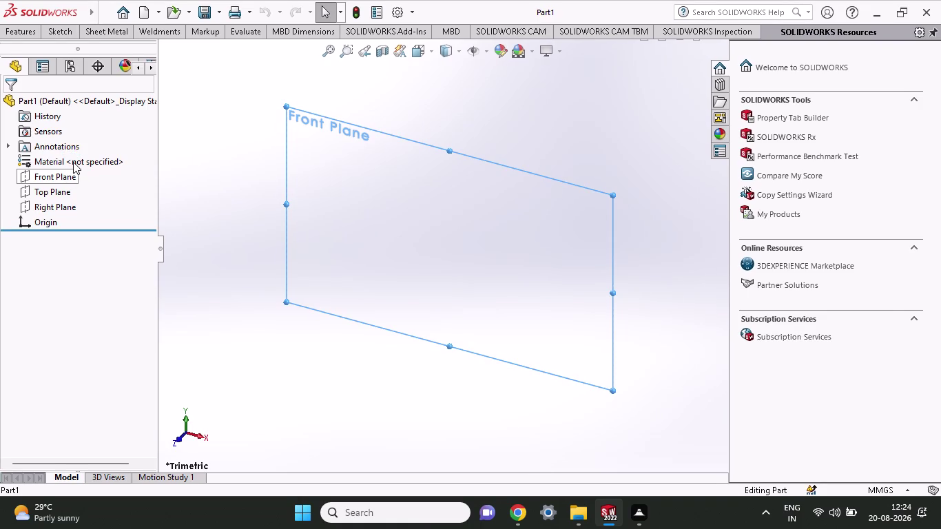
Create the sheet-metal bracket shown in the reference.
Open a new sketch on the Front Plane and show the Sketch tools.
right_click(67, 177)
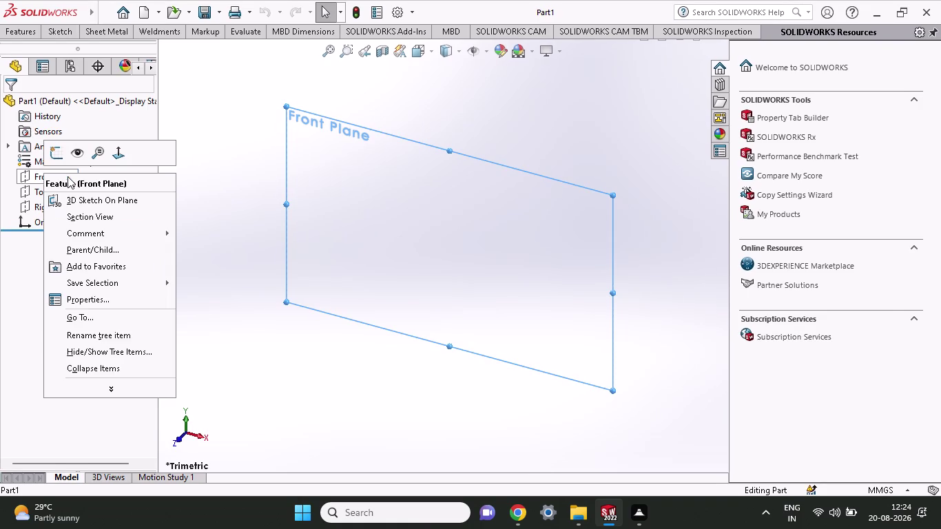
click(59, 155)
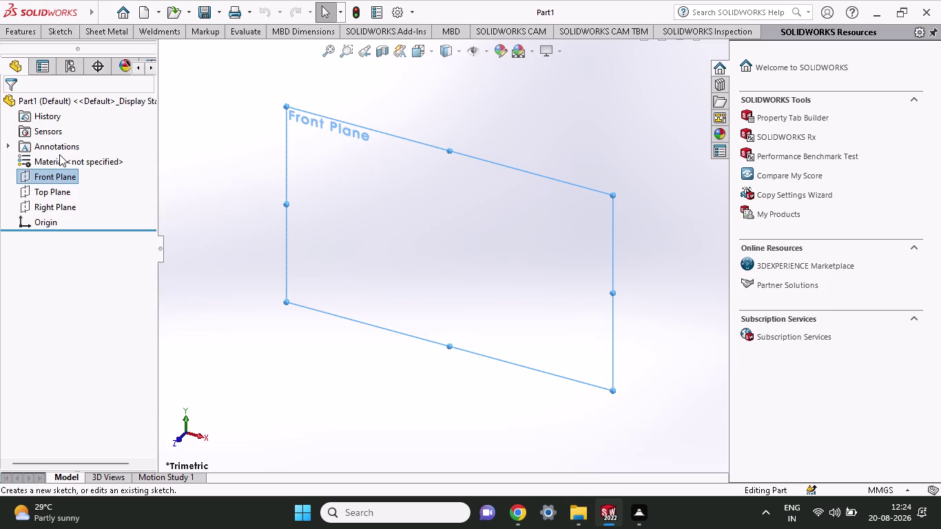
click(57, 176)
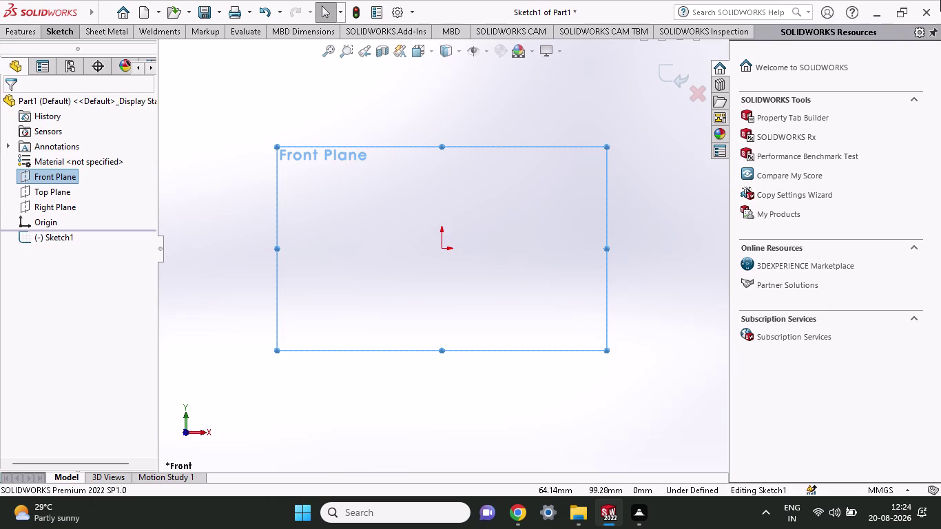
click(63, 35)
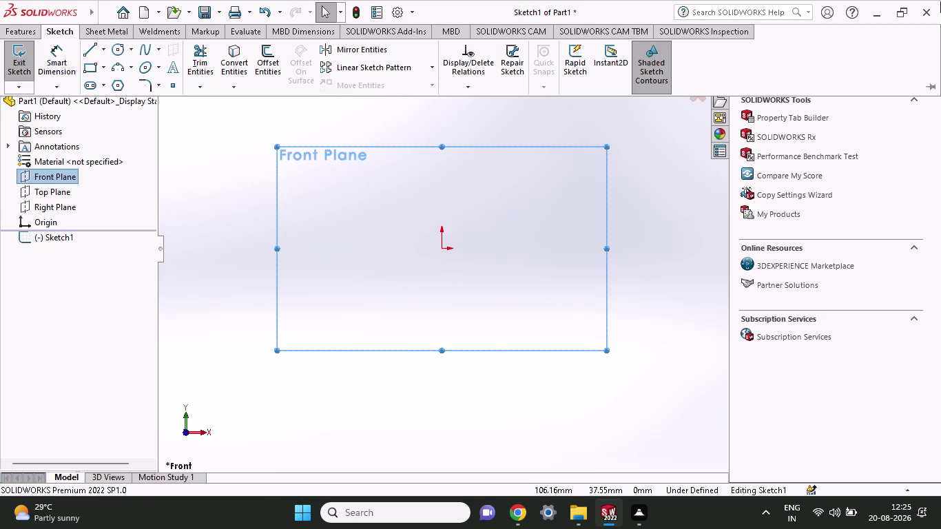
Choose Center Rectangle from the Rectangle dropdown and anchor its center on the origin.
click(87, 70)
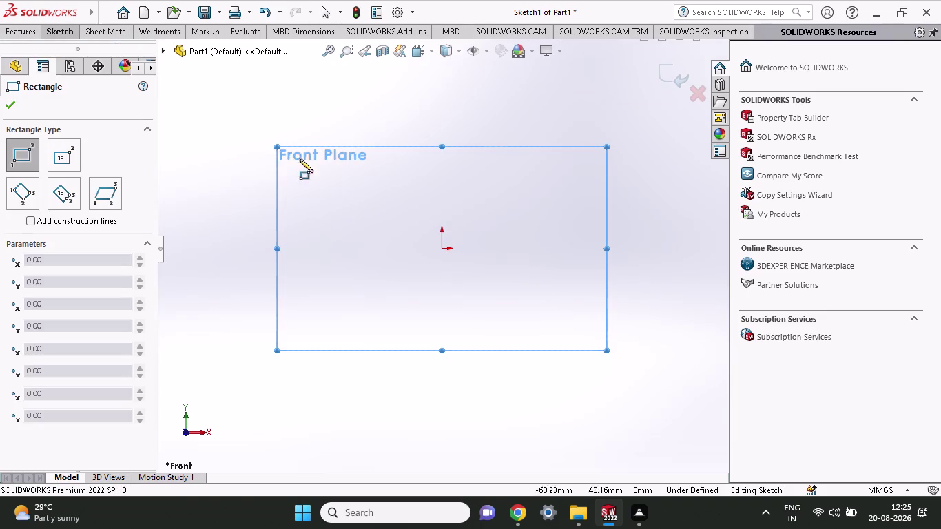
click(76, 32)
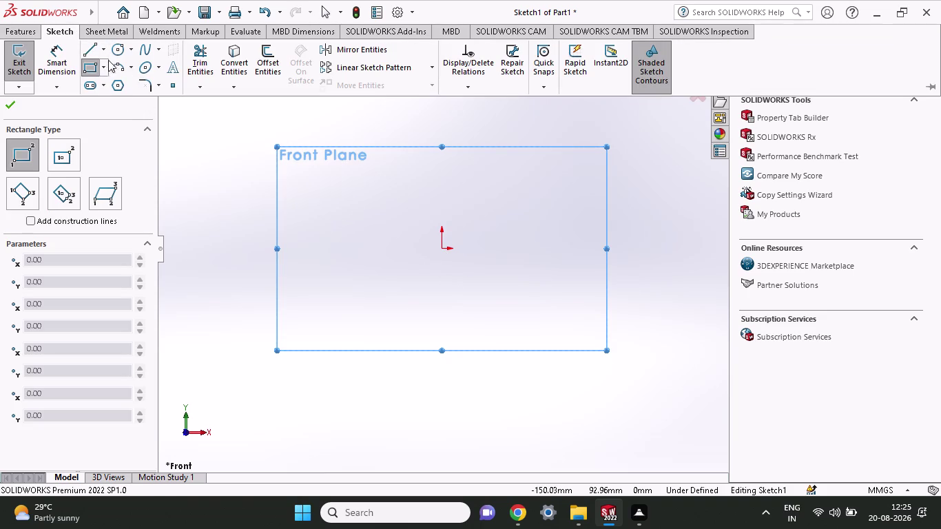
click(103, 70)
click(106, 100)
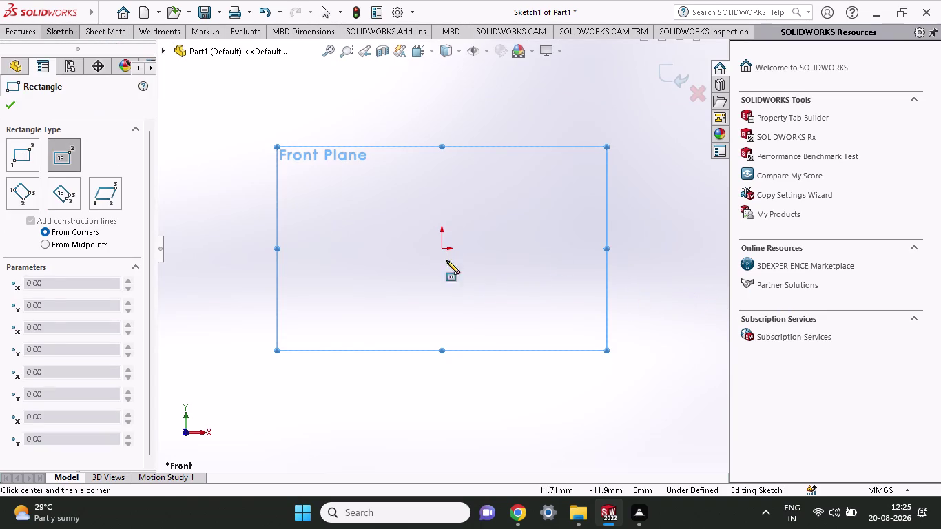
click(440, 249)
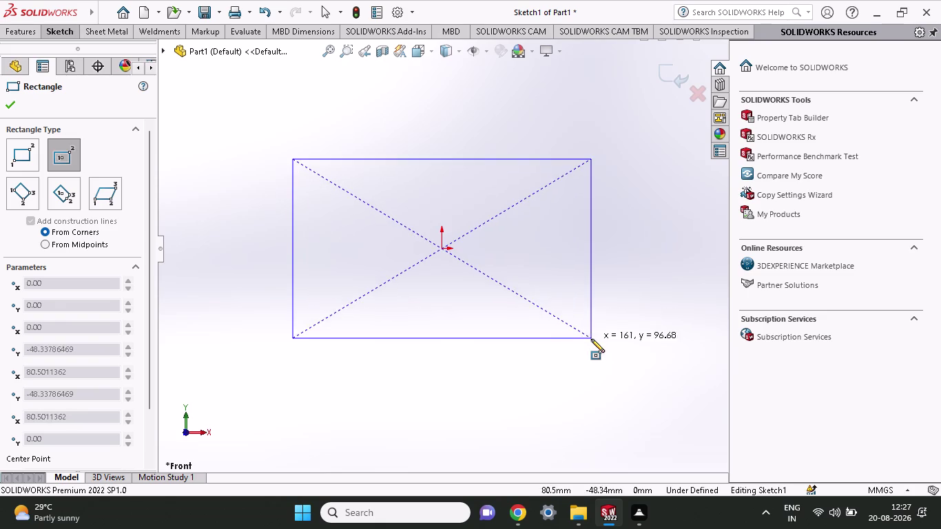
Stretch the centre rectangle preview to about 171 by 61 around the origin.
click(600, 305)
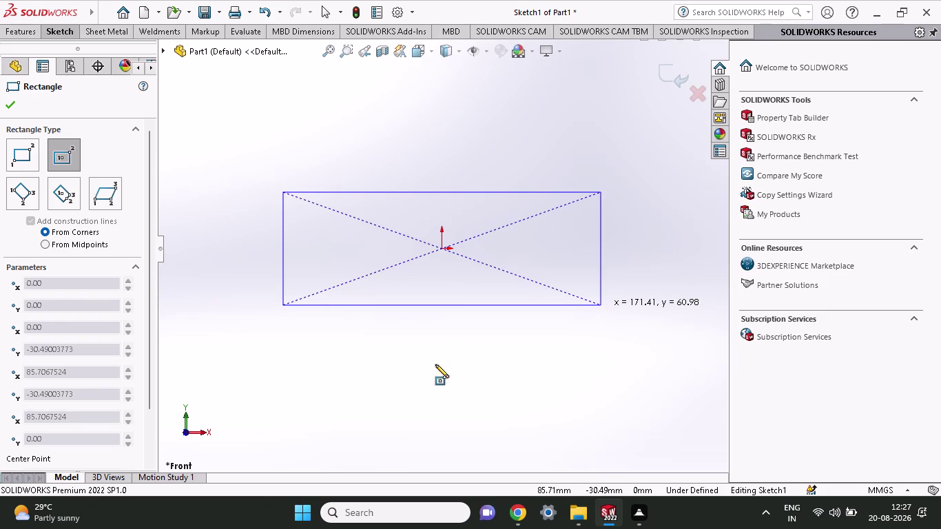
Fix the wide rectangle's corner and begin dimensioning its right edge with Smart Dimension.
click(65, 28)
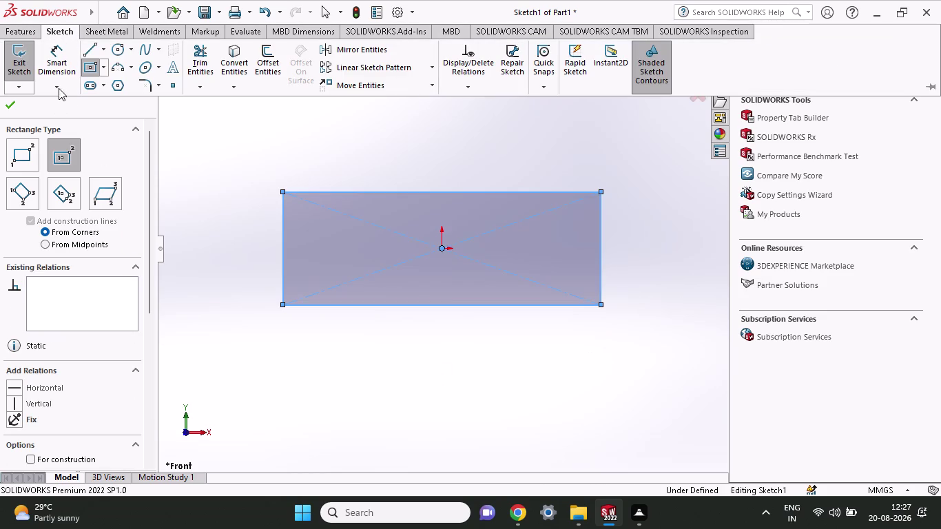
click(58, 58)
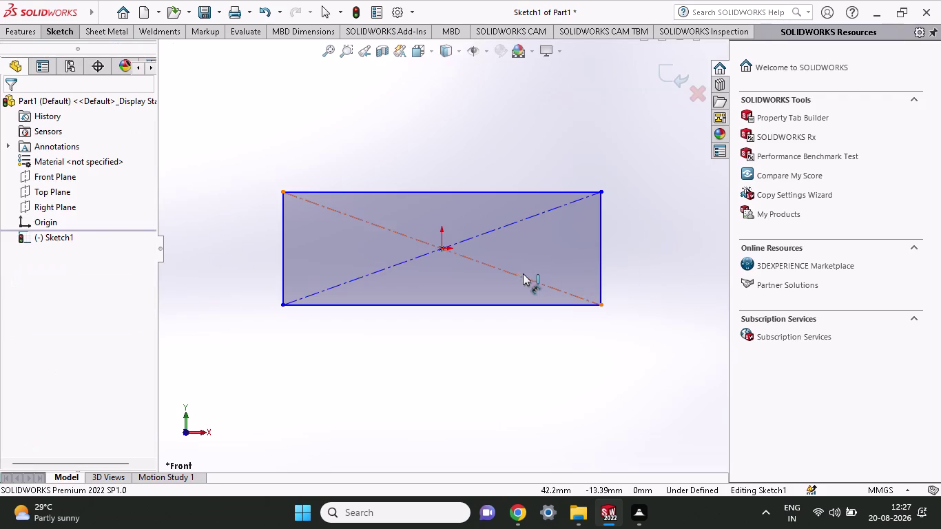
click(601, 263)
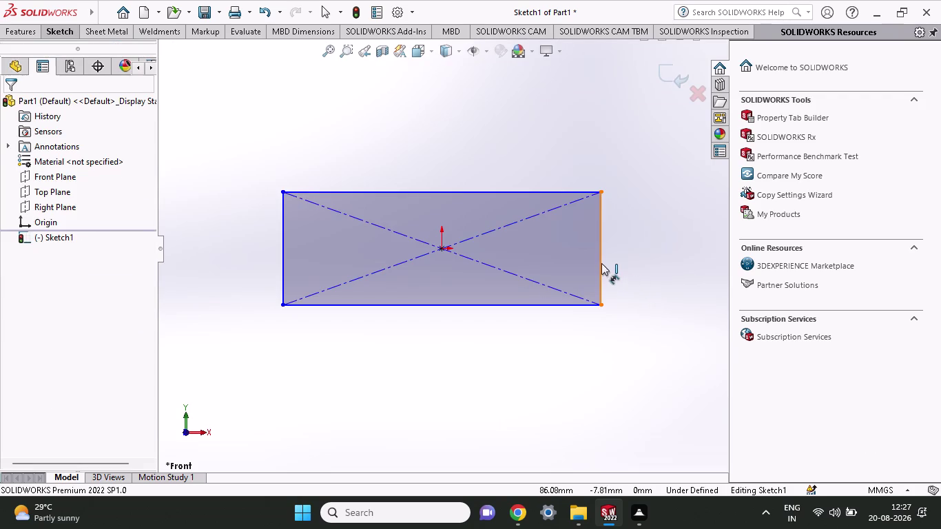
Add a 60.98 height dimension beside the right edge and reopen it to enter 4.
click(602, 264)
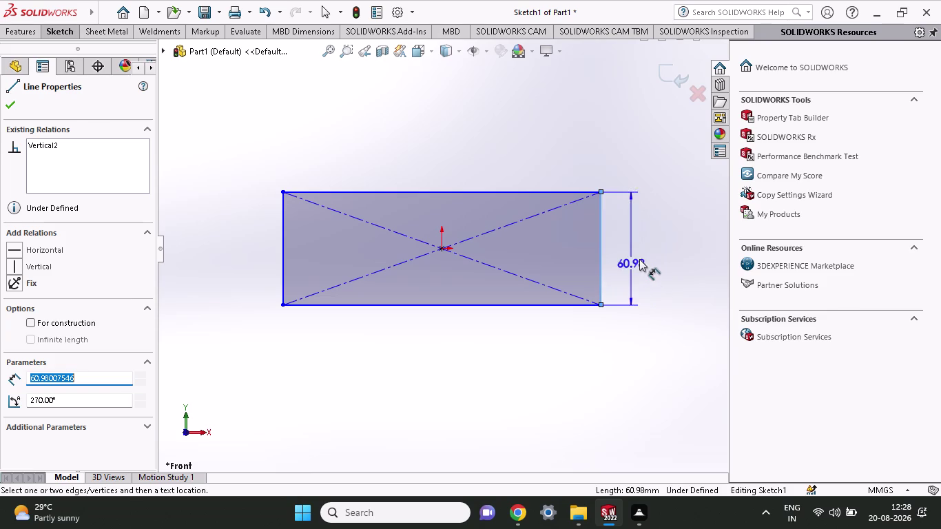
click(652, 257)
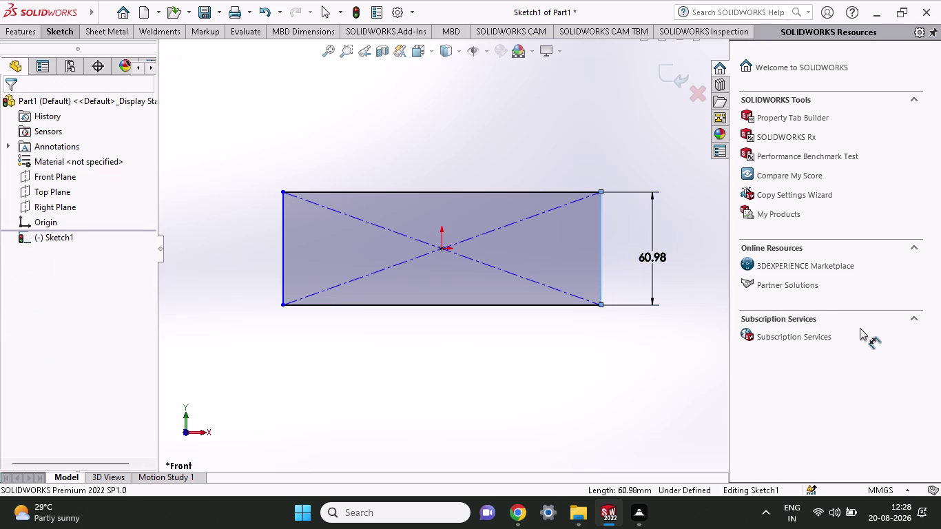
key(4)
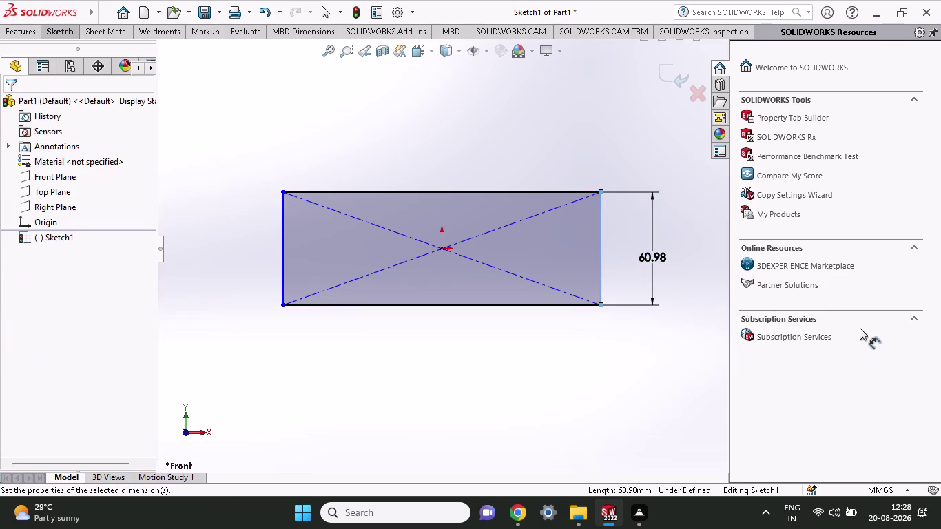
double_click(659, 259)
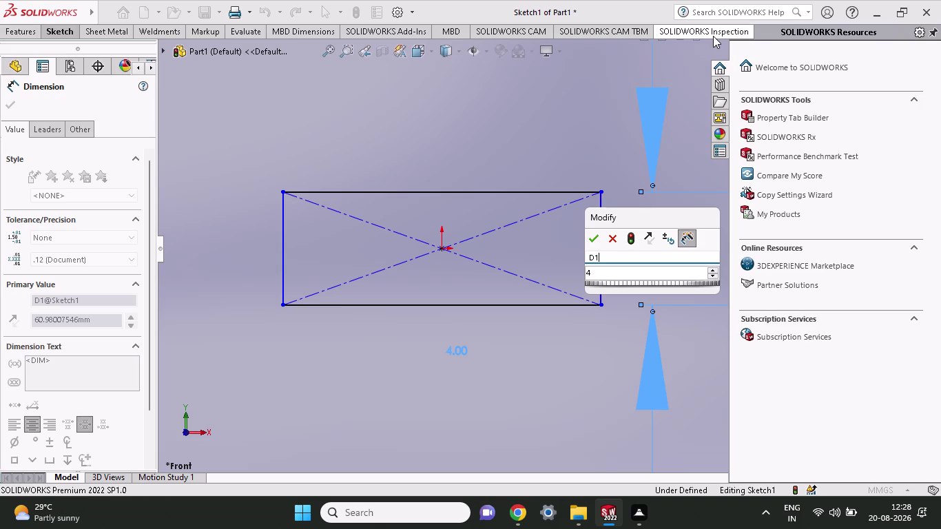
Change the rectangle's height dimension to 42.97.
text(2.)
click(614, 271)
click(598, 278)
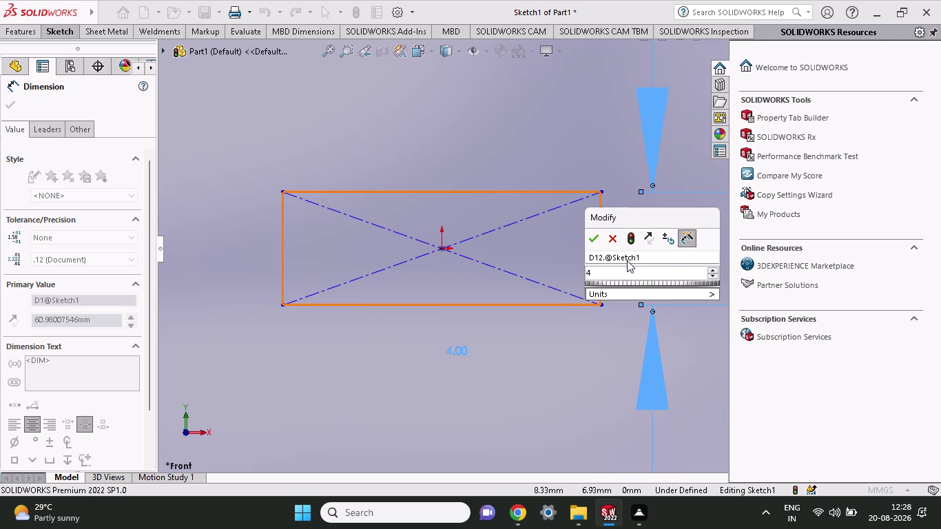
text(2.97)
key(Return)
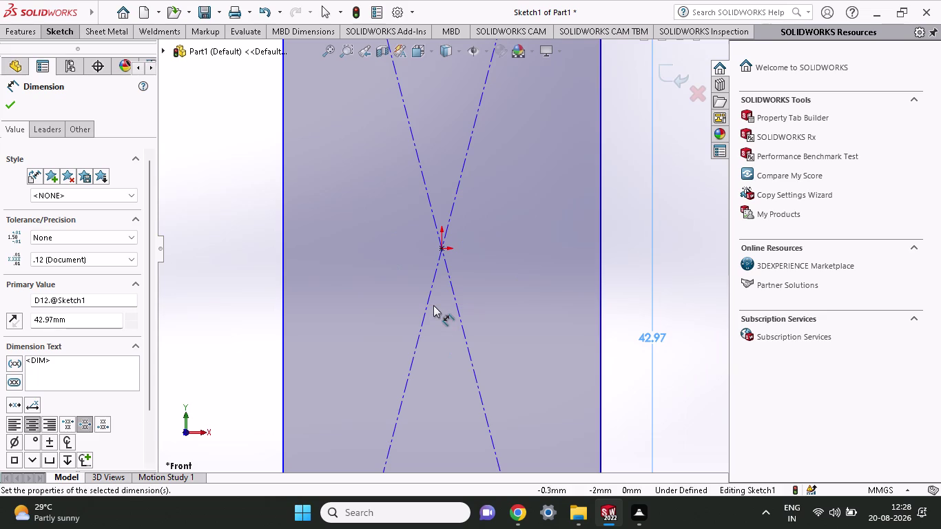
Zoom in and select the bottom edge for an 11.24 width dimension.
click(433, 305)
scroll(up, 3)
scroll(up, 3)
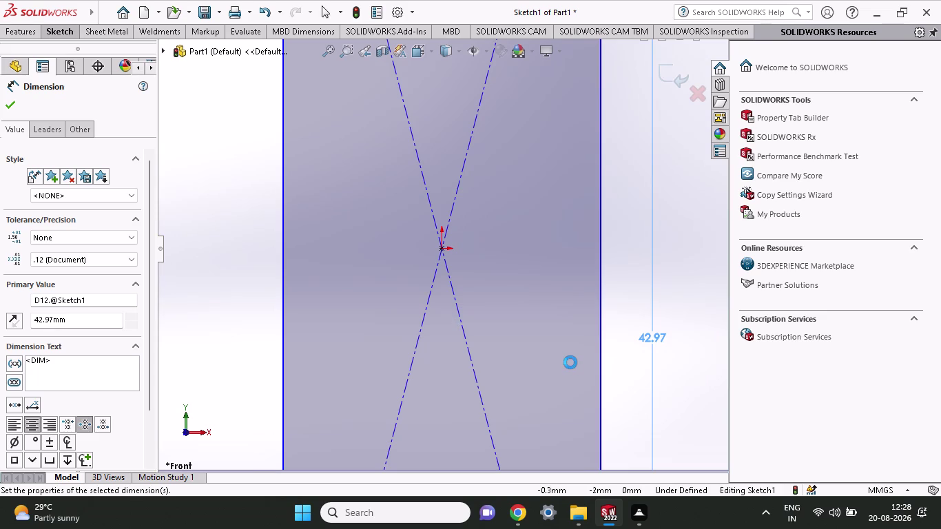
scroll(up, 3)
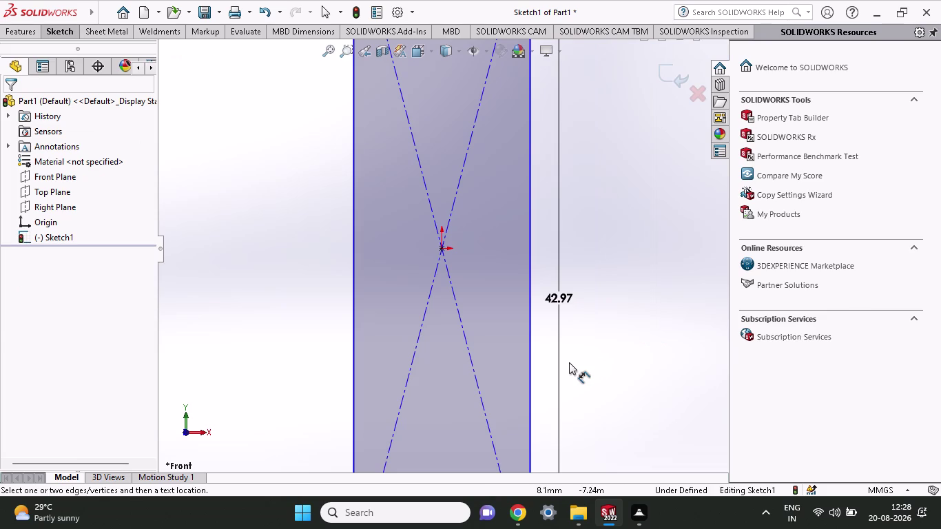
scroll(up, 3)
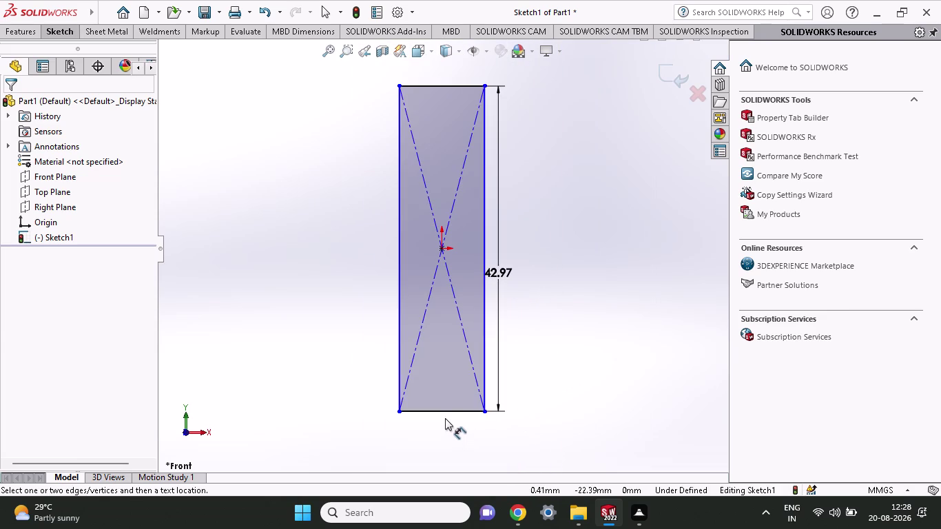
click(445, 412)
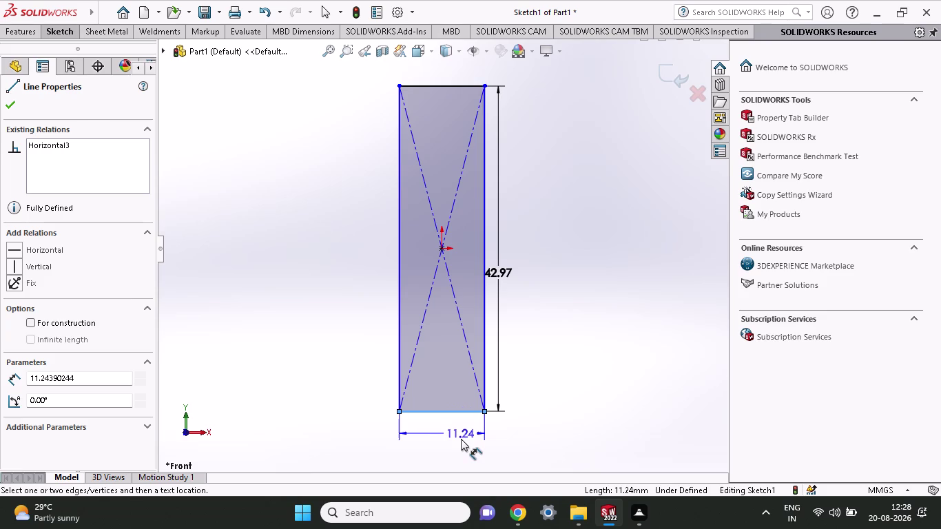
Place the width dimension below the rectangle and set it to 126.67.
click(461, 445)
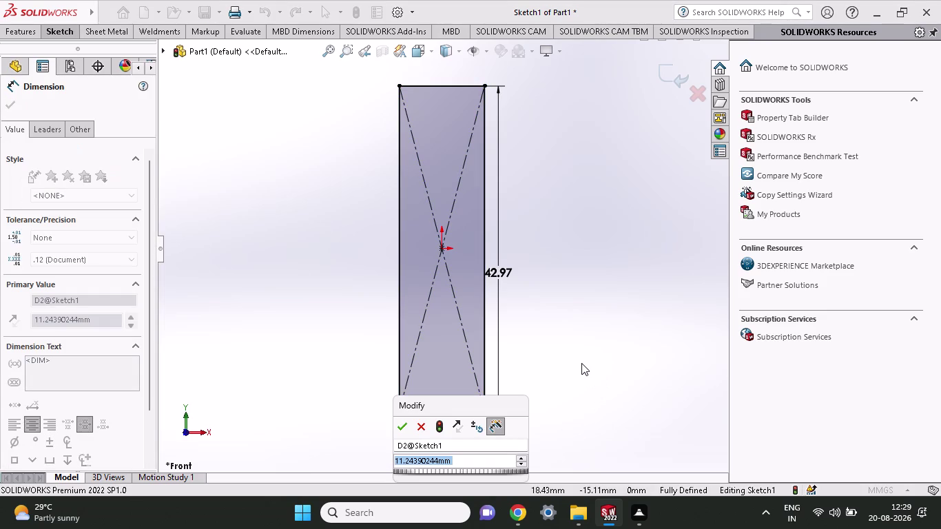
key(1)
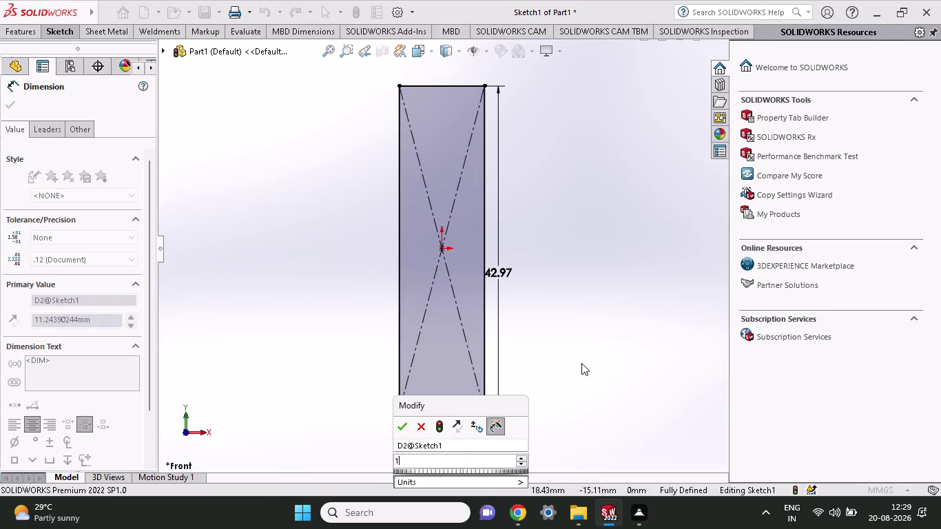
text(26)
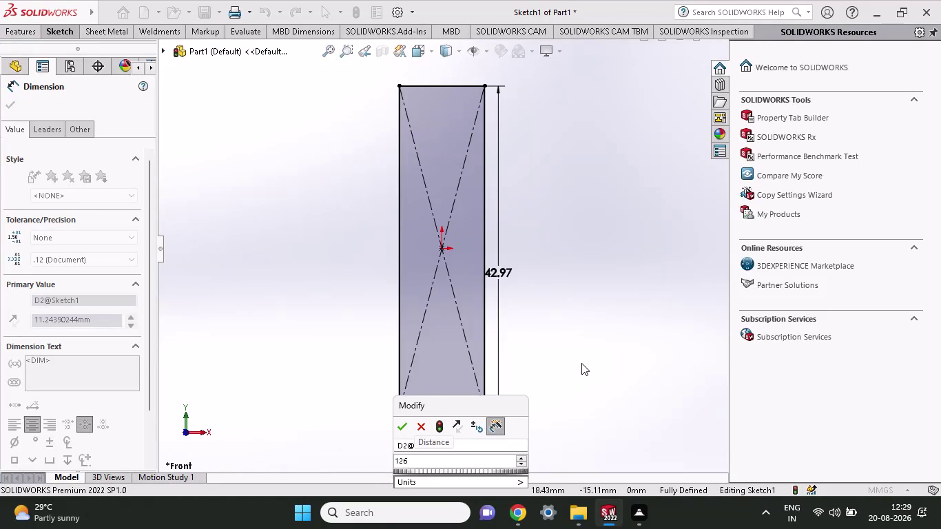
text(.6)
text(7)
key(Return)
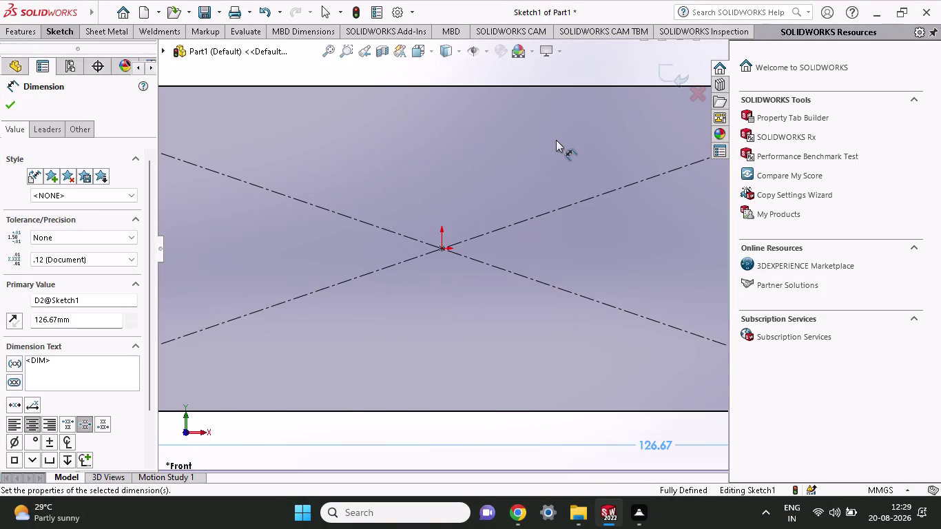
Move the 42.97 height dimension further right and start a sheet-metal base flange.
scroll(up, 3)
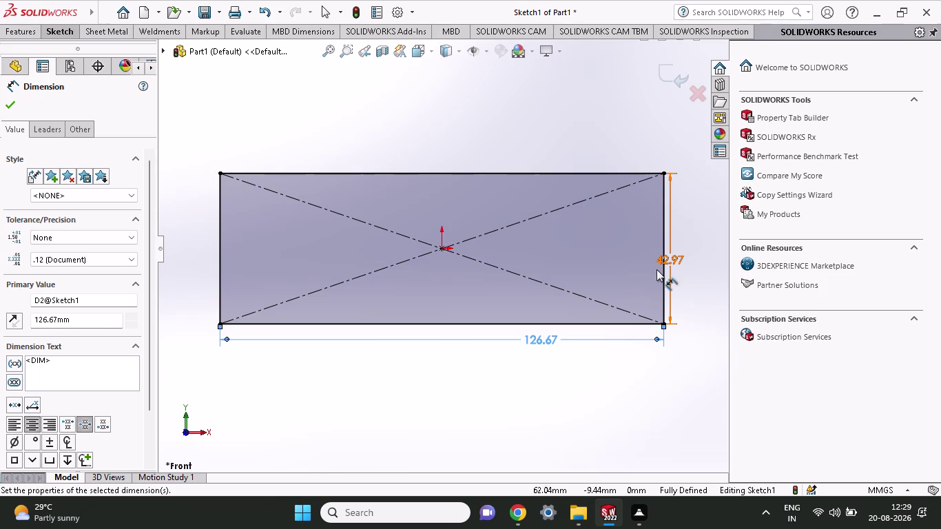
drag(674, 253, 697, 252)
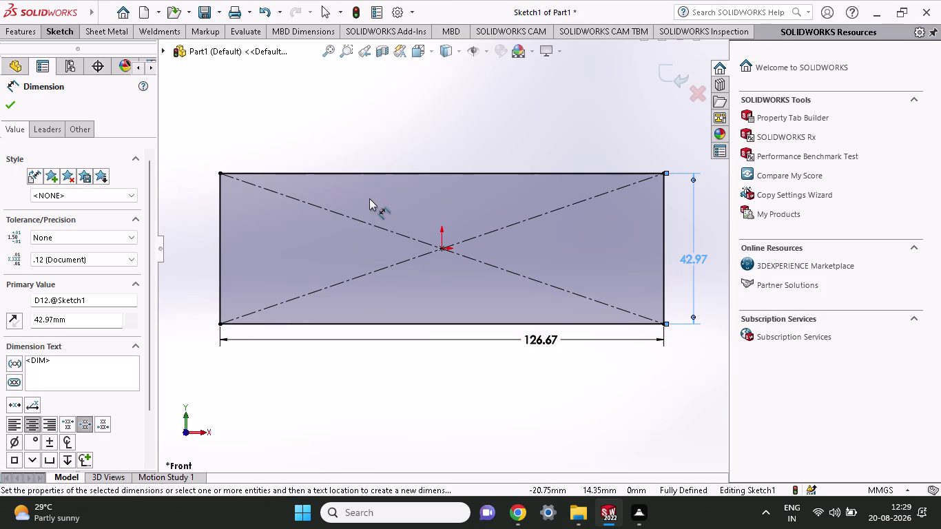
click(32, 35)
click(97, 32)
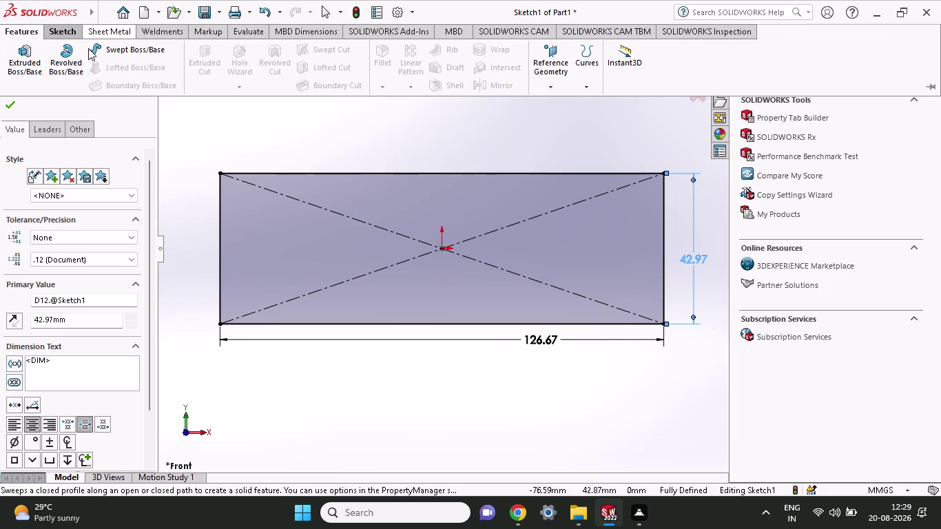
click(23, 69)
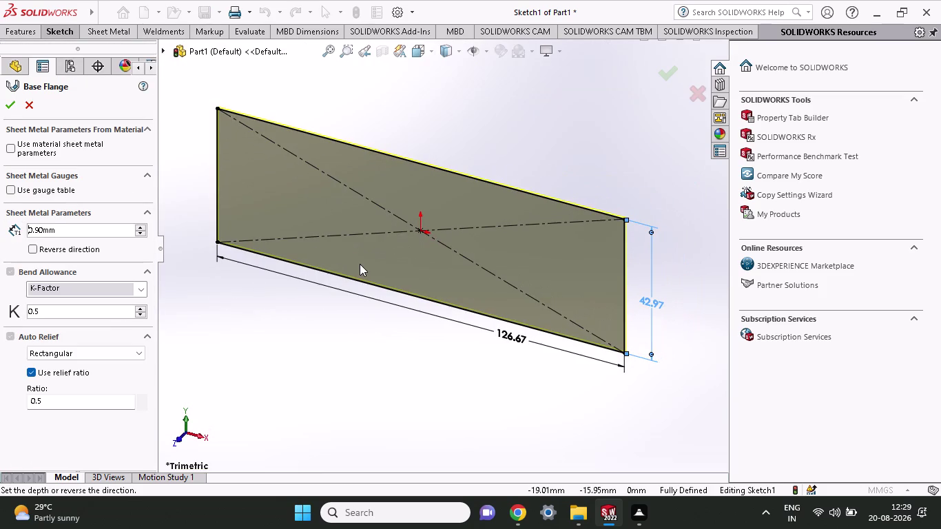
Check the base flange preview and select its 0.90 mm thickness value.
right_click(360, 264)
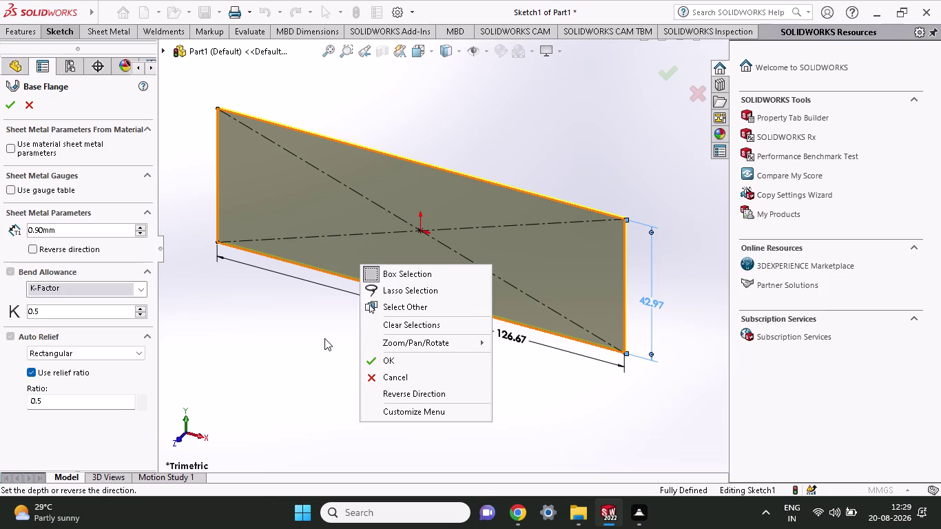
click(325, 340)
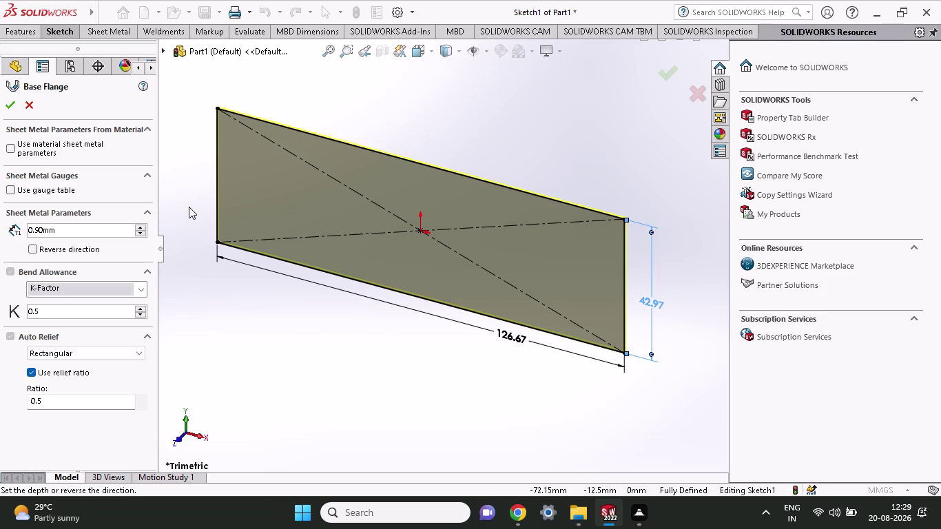
scroll(up, 3)
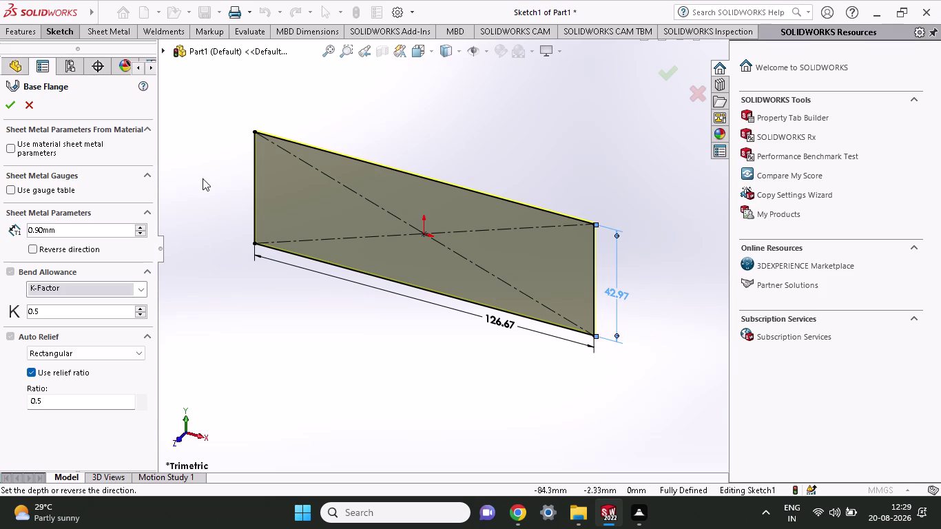
drag(66, 231, 33, 227)
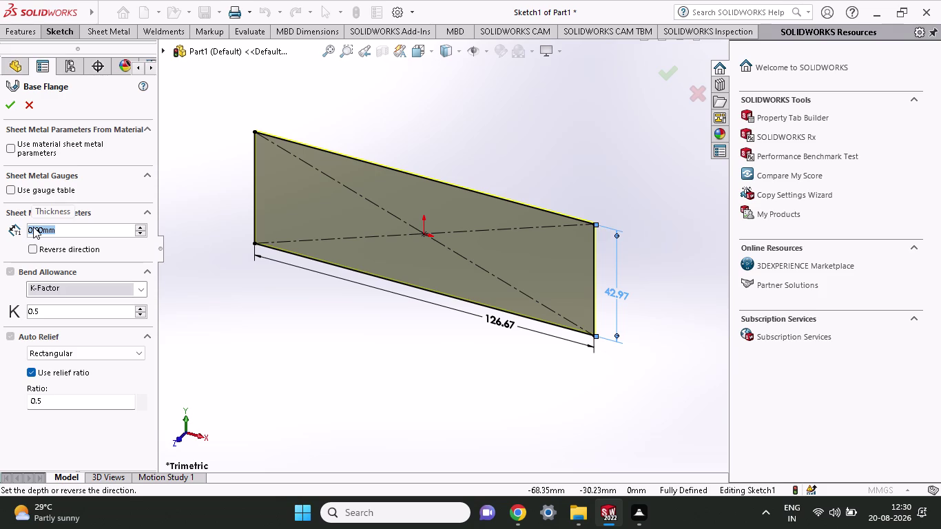
Set flange thickness to 0.74 mm, accept Base-Flange1, and orbit the plate.
click(70, 232)
key(BackSpace)
key(BackSpace)
key(BackSpace)
key(BackSpace)
text(74)
key(Return)
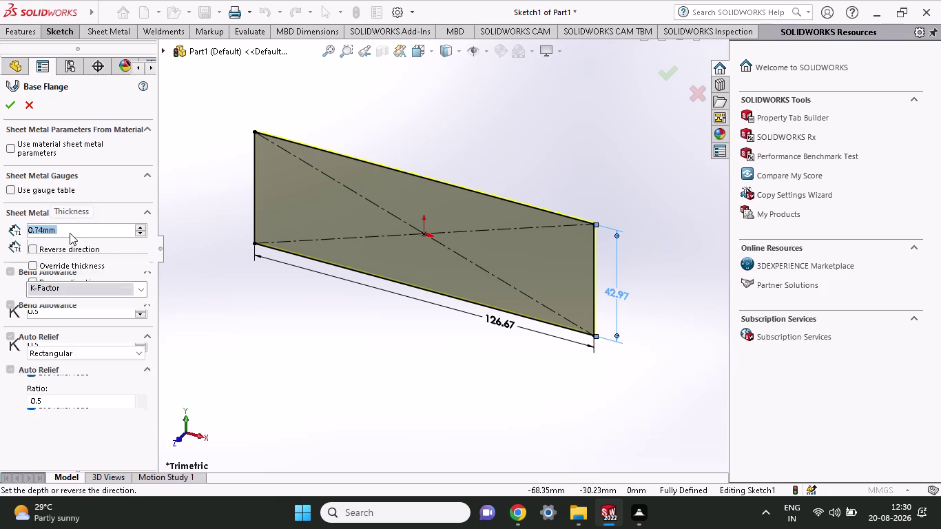
click(4, 100)
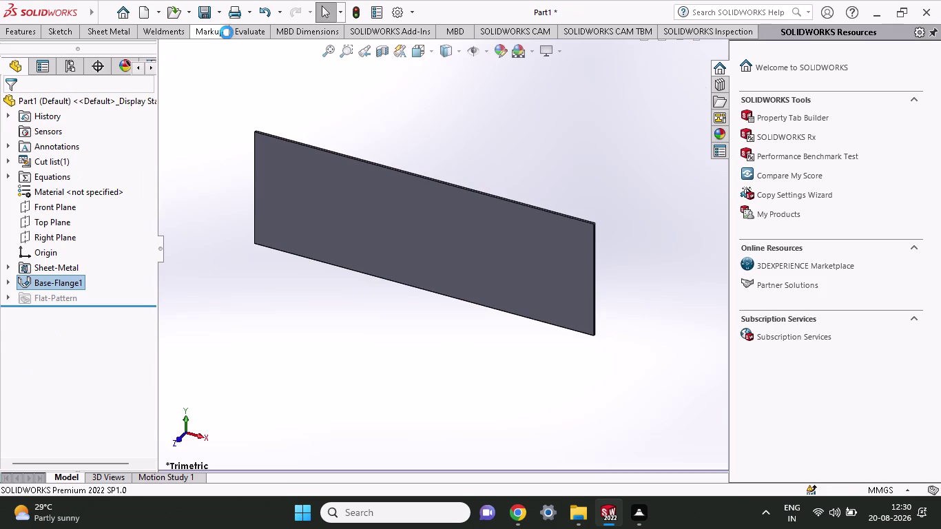
middle_drag(447, 294, 447, 244)
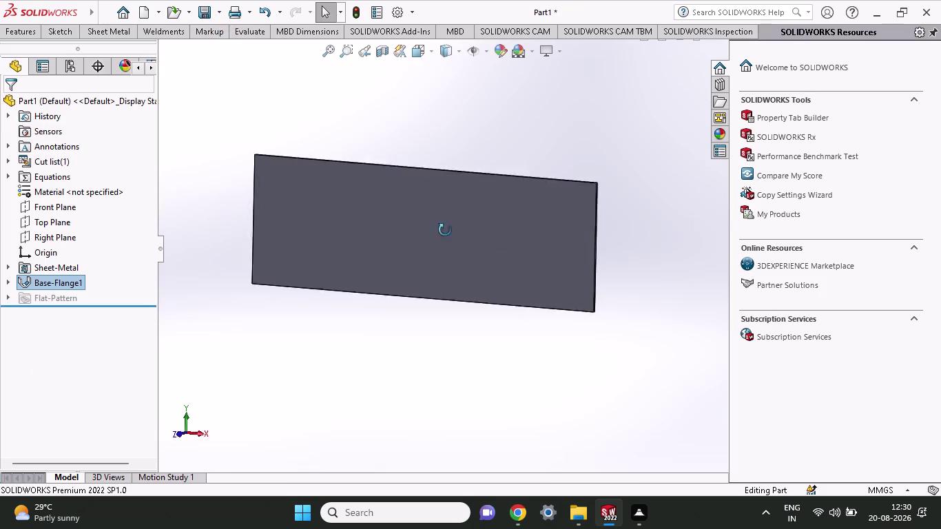
middle_drag(448, 244, 428, 238)
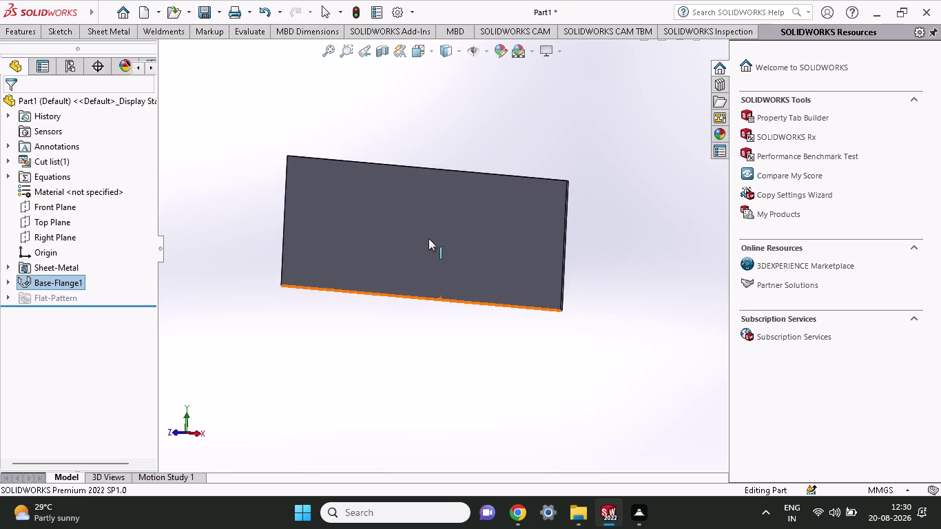